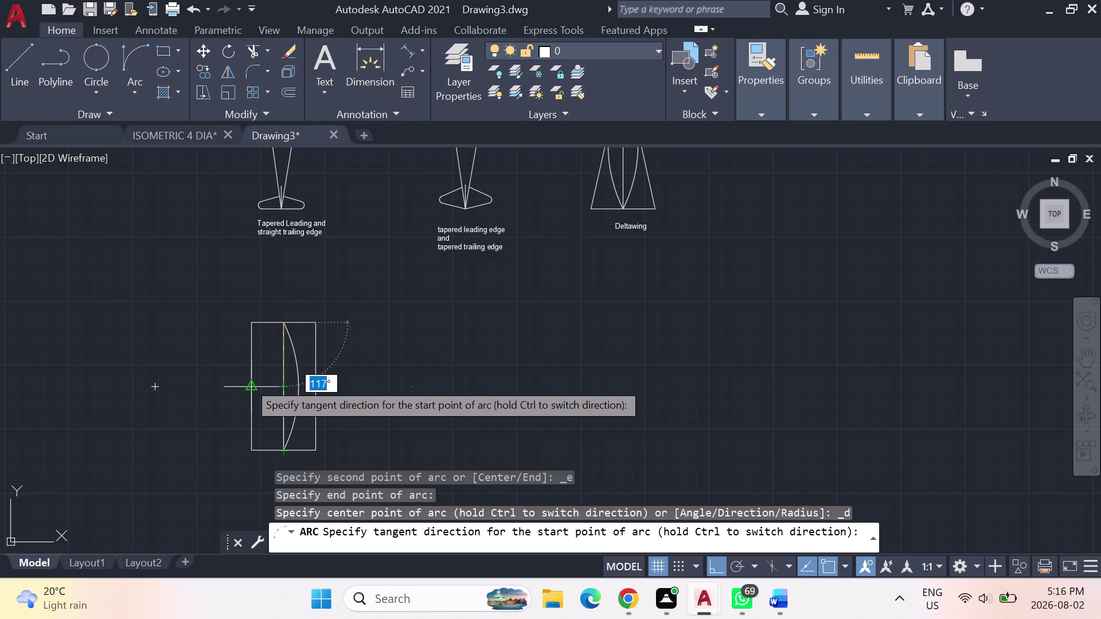
Finish the second arc so two mirrored arcs form the lens-shaped fuselage.
click(248, 382)
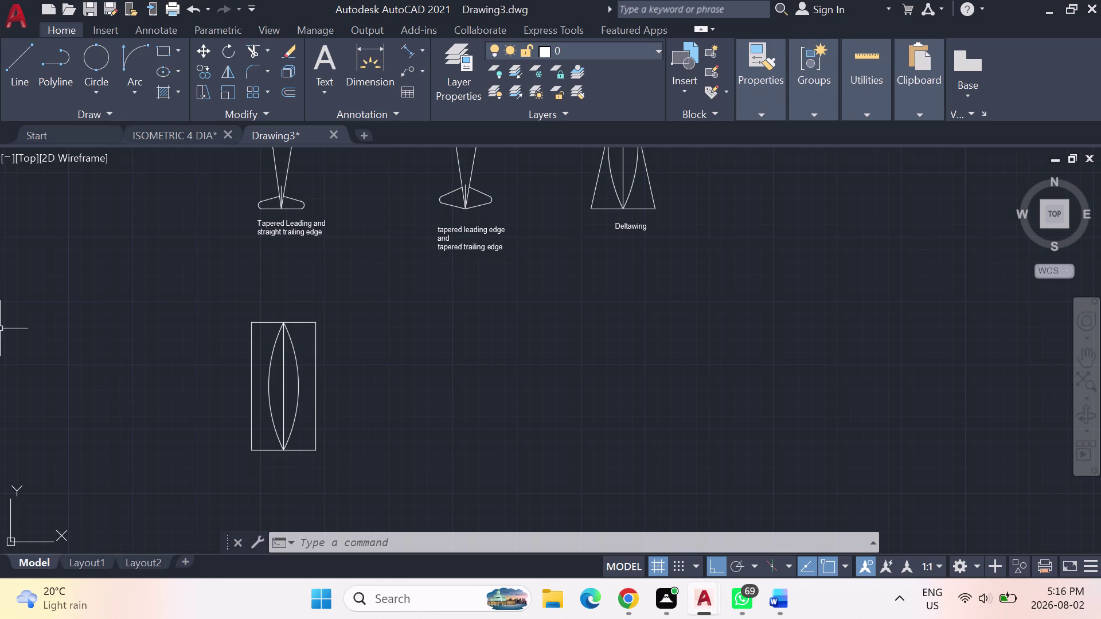
click(30, 73)
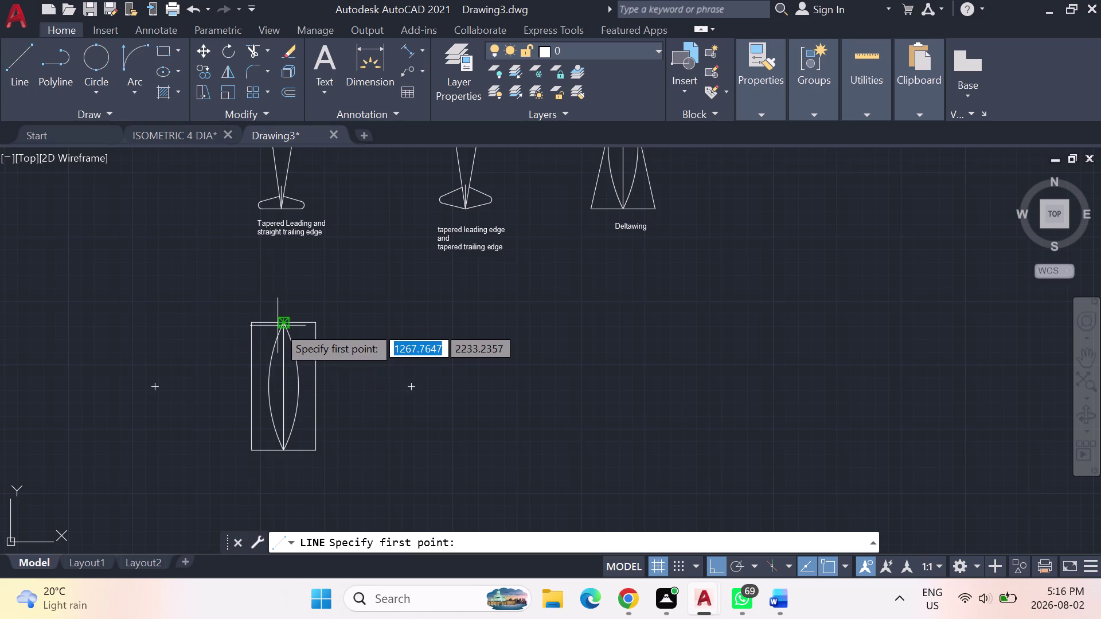
Draw a vertical centreline from the rectangle's top upward beyond its top edge.
click(277, 326)
click(282, 295)
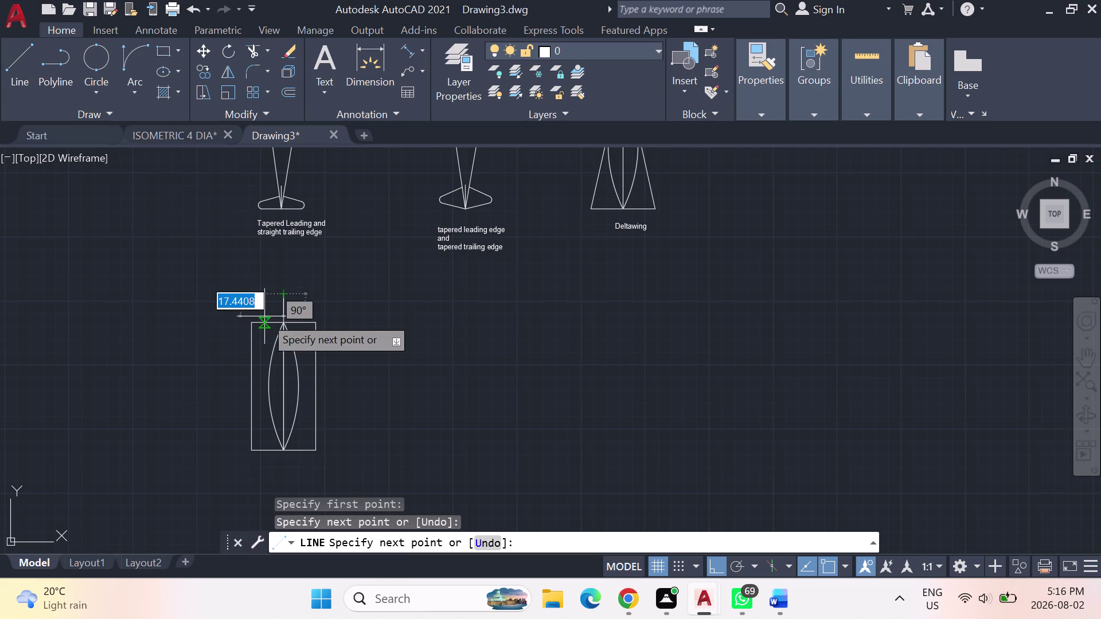
key(Escape)
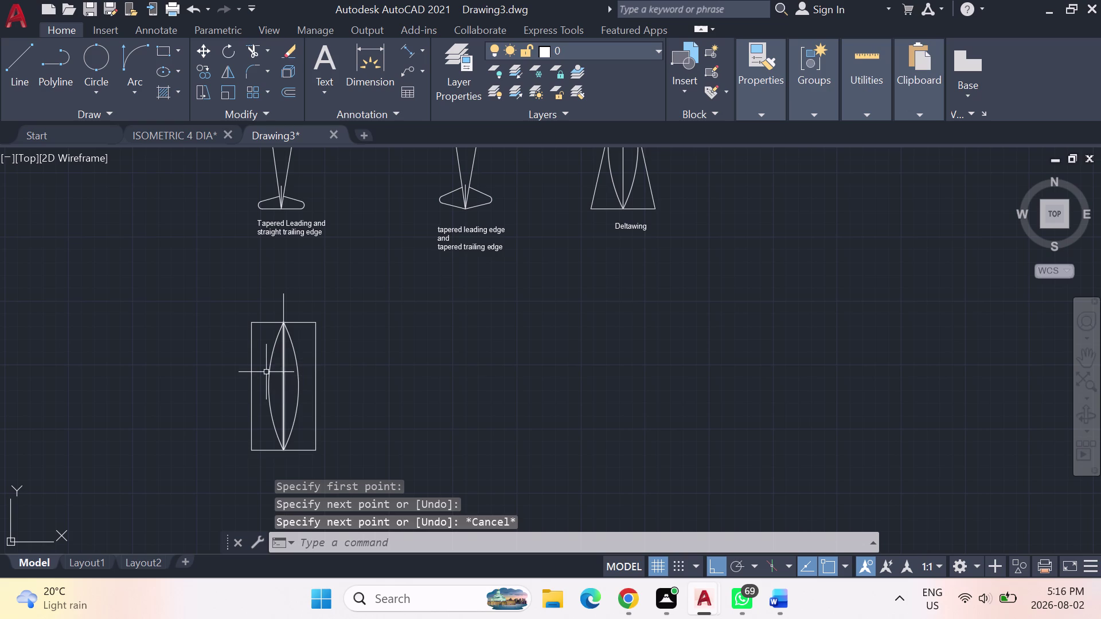
scroll(up, 3)
middle_drag(278, 378, 272, 336)
click(27, 57)
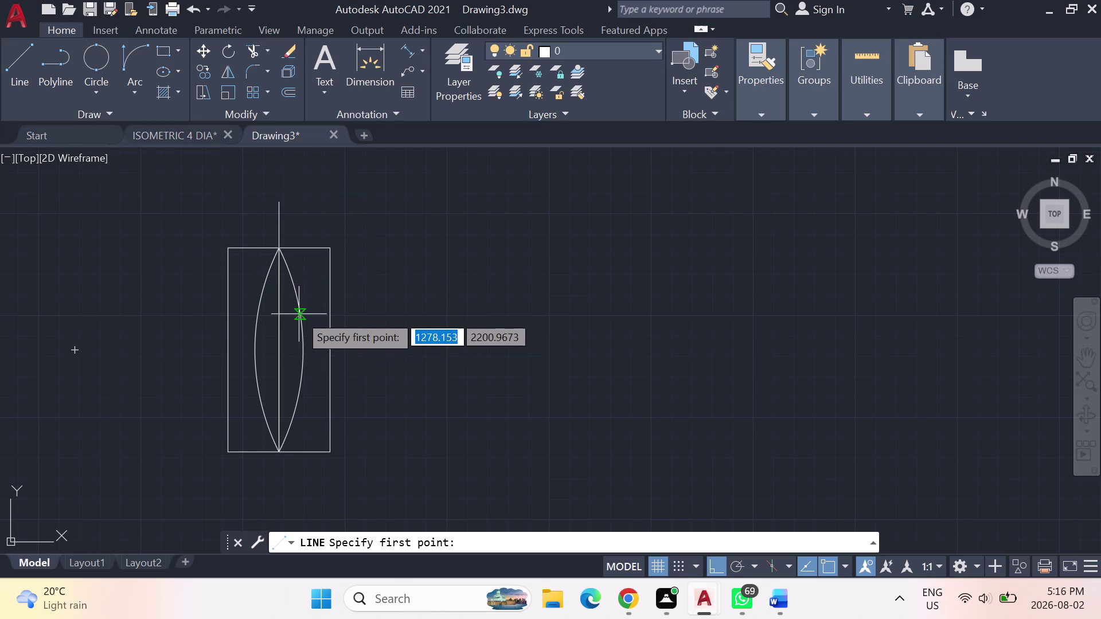
Start the right wing's edge on the fuselage's right arc with Ortho turned off.
scroll(up, 3)
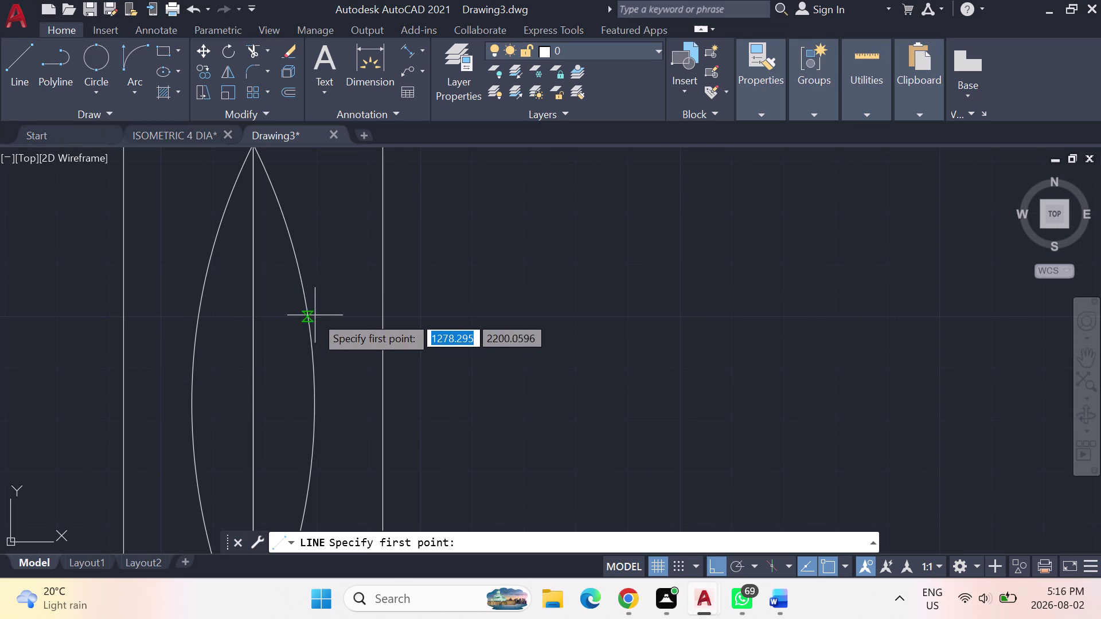
click(302, 319)
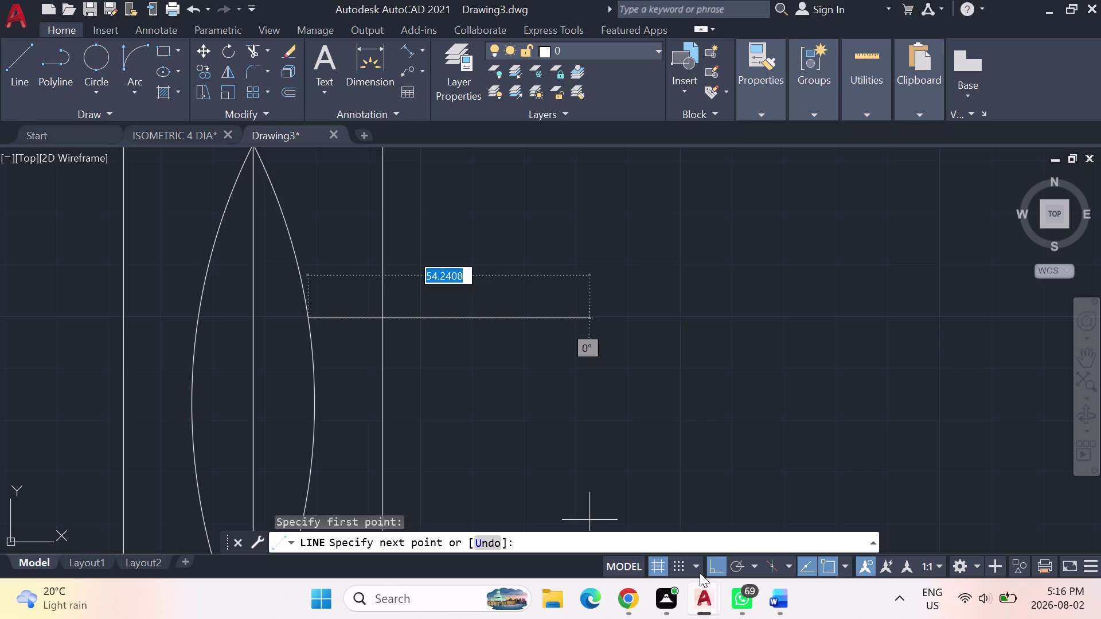
click(717, 565)
scroll(down, 3)
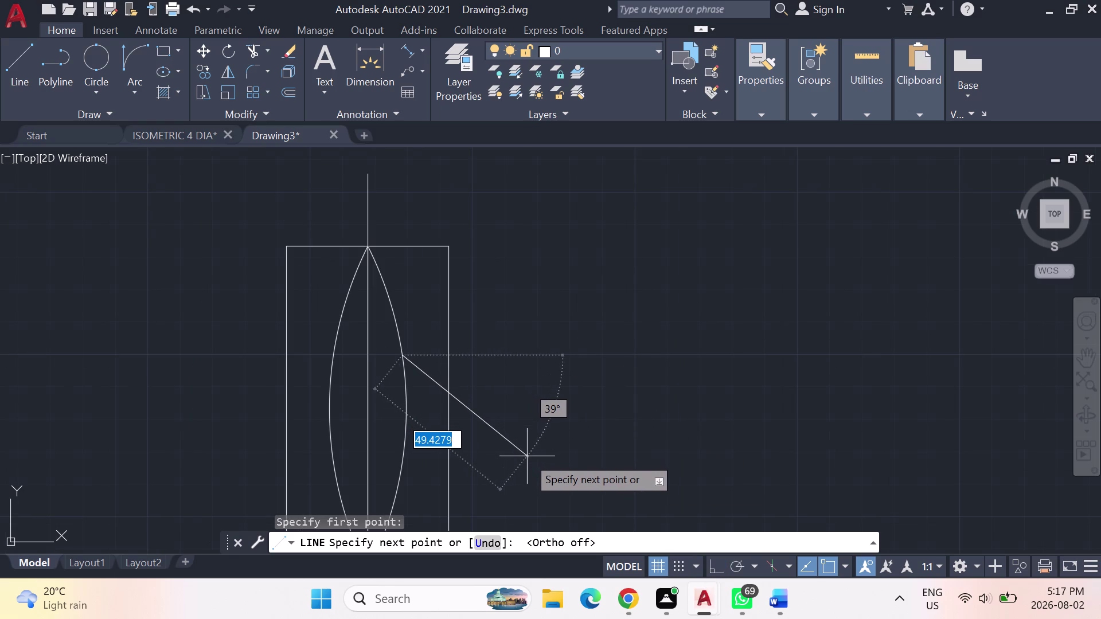
middle_drag(528, 456, 514, 298)
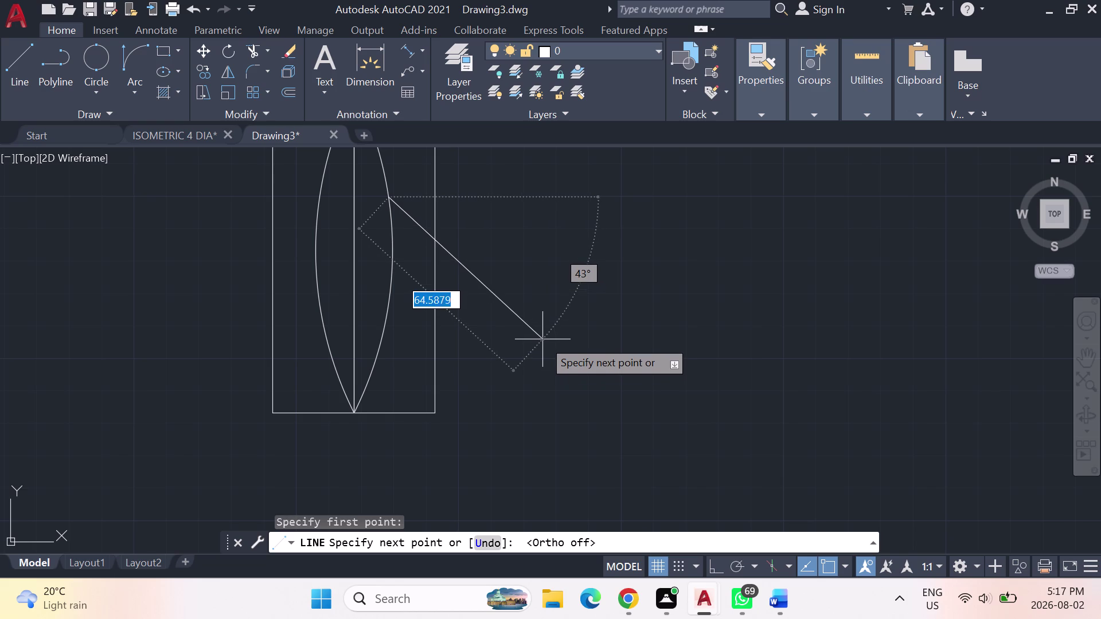
Draw the swept leading edge, vertical tip, and trailing edge back to the fuselage curve.
click(507, 291)
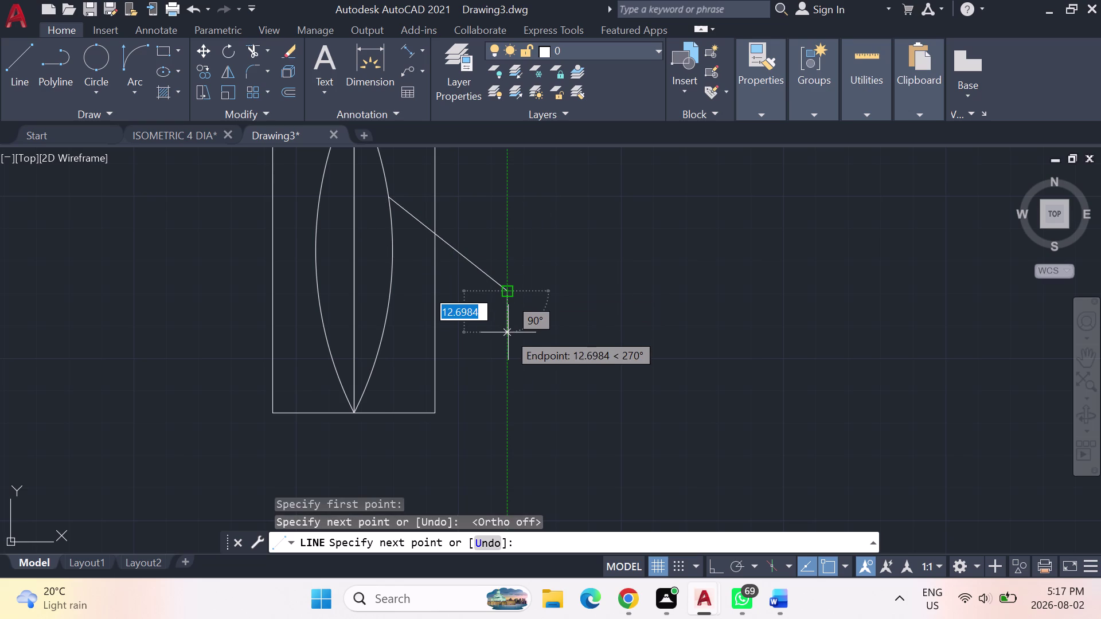
click(508, 335)
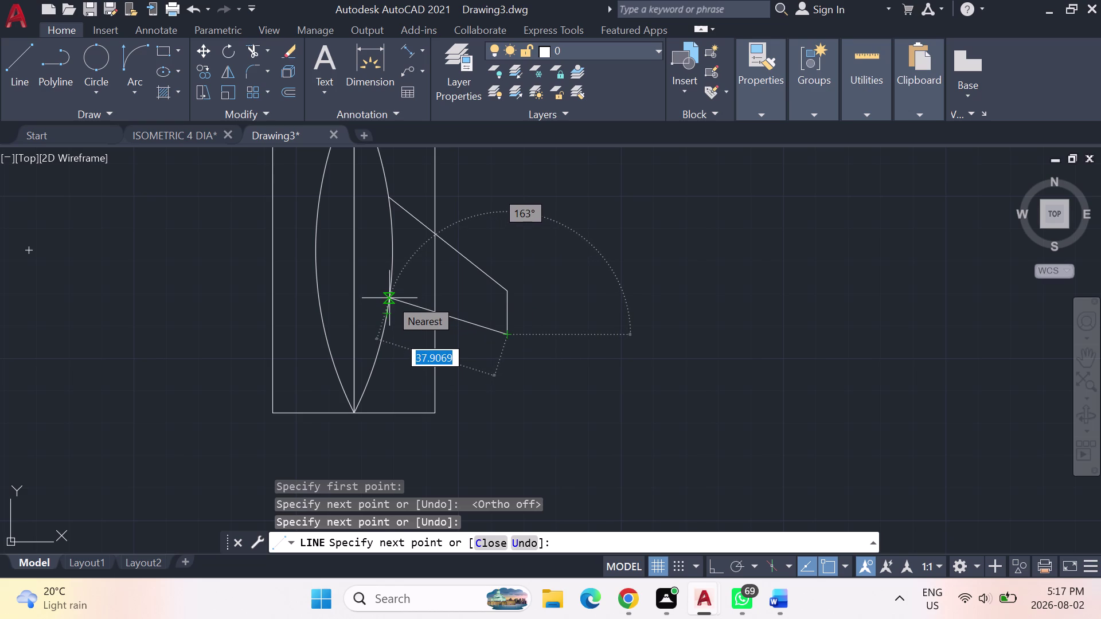
click(389, 298)
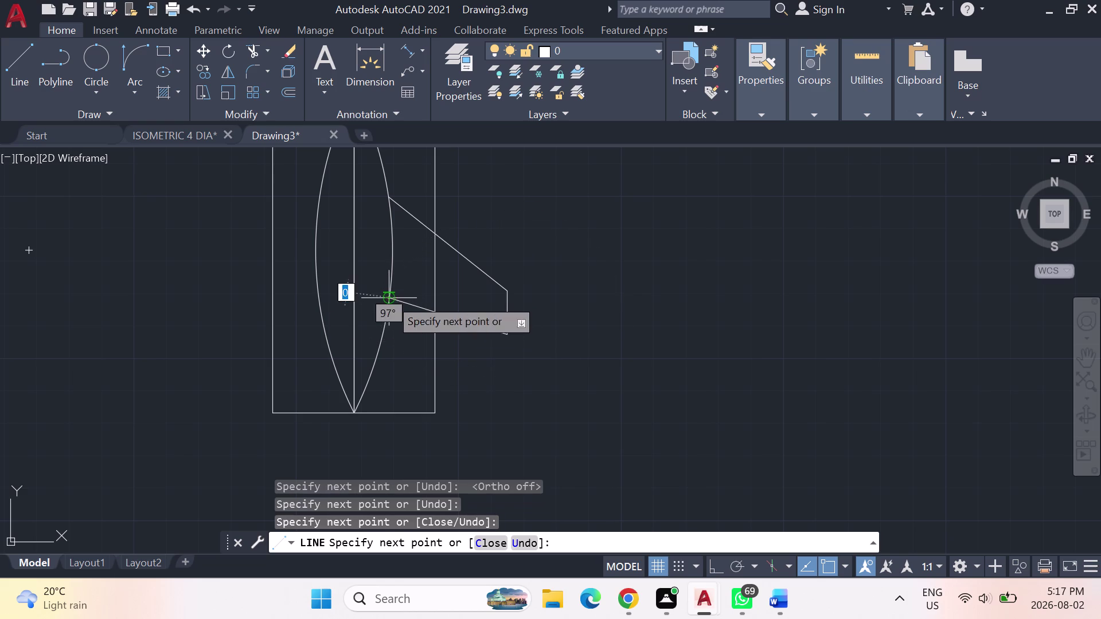
key(Escape)
key(Escape)
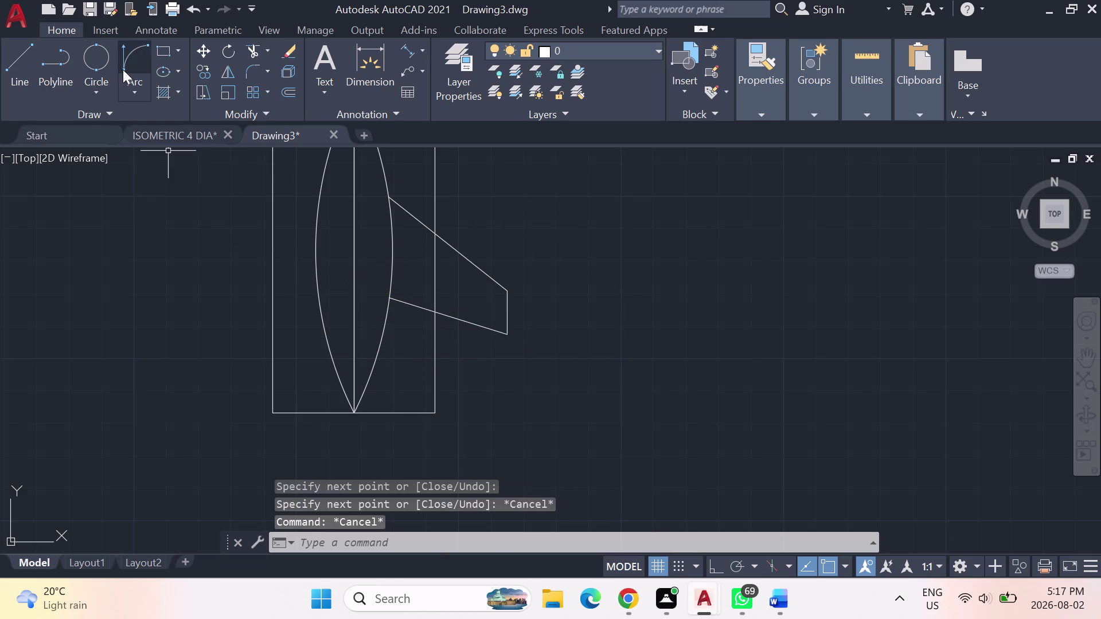
click(22, 69)
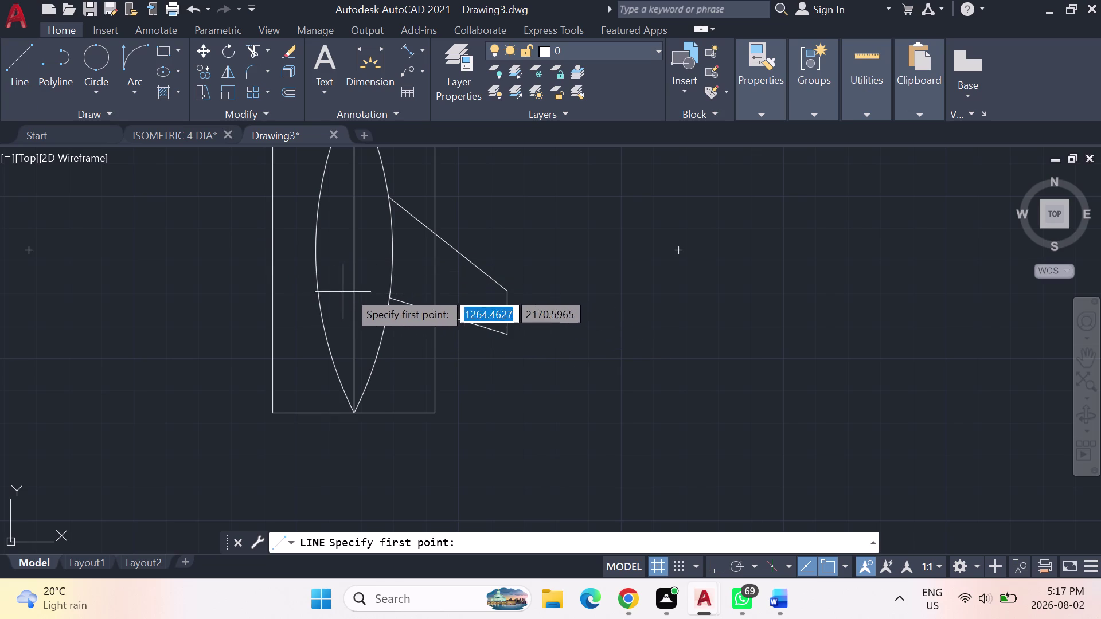
Outline the left wing from the left arc to a tip level with the right wing.
click(323, 296)
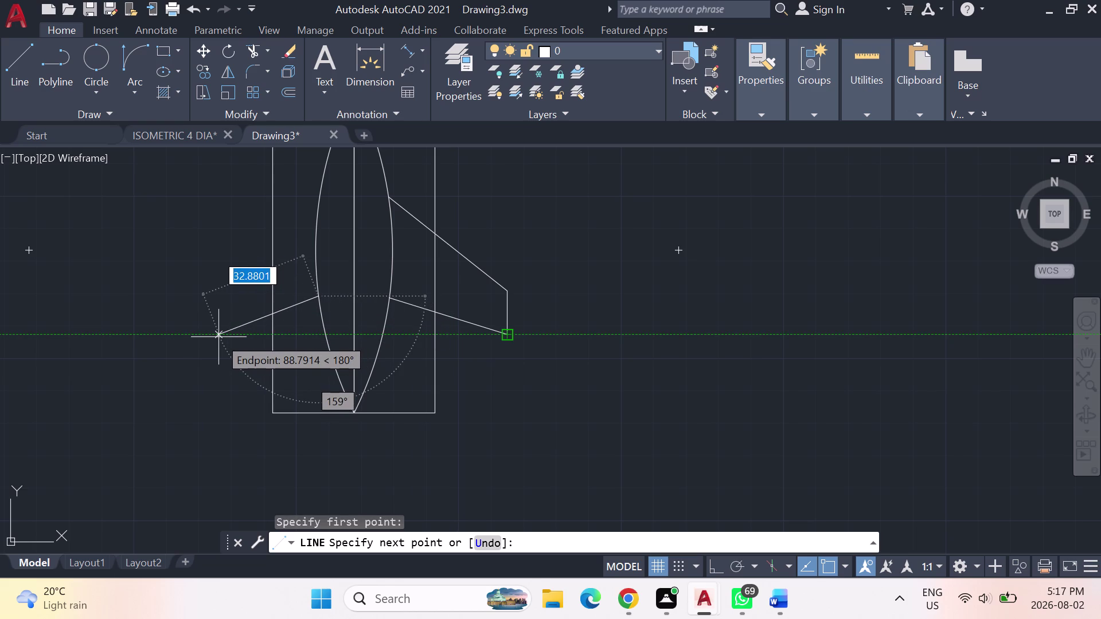
click(219, 337)
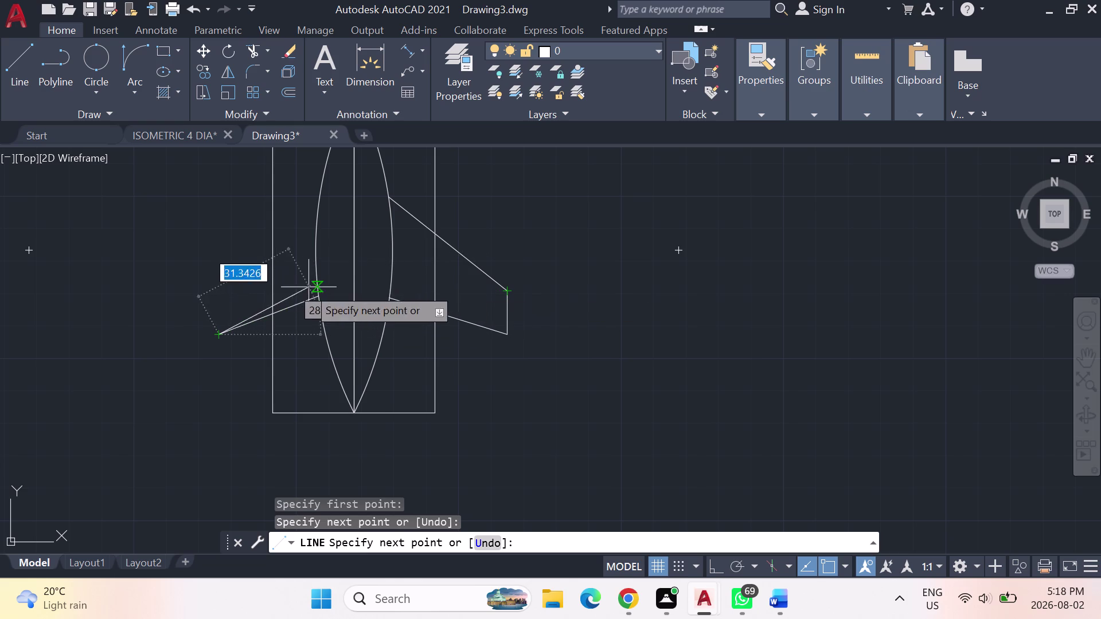
click(215, 293)
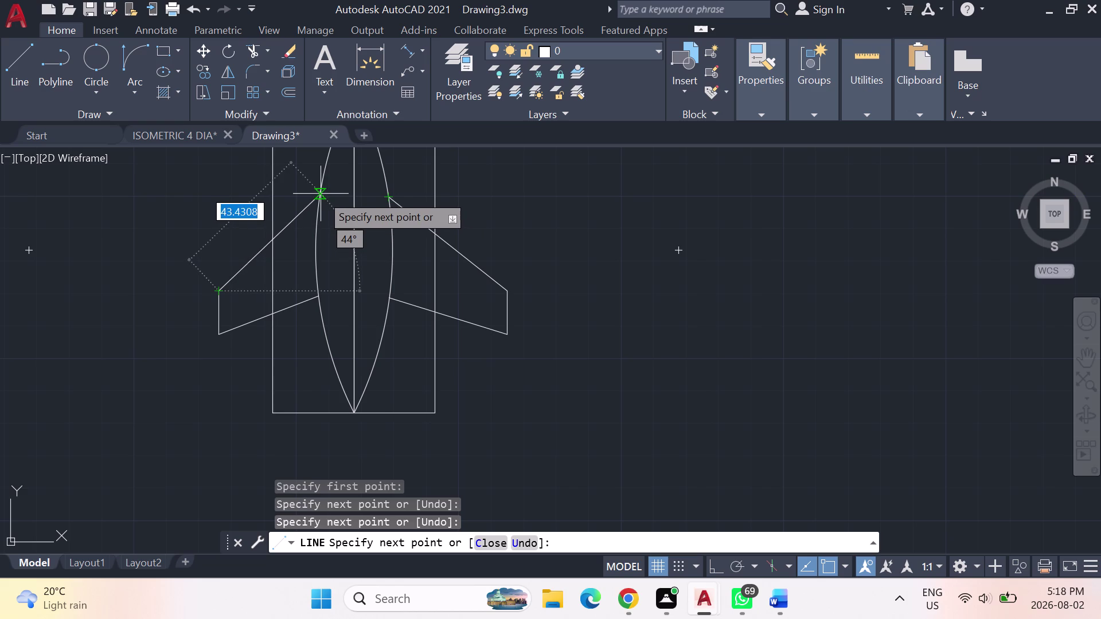
click(320, 199)
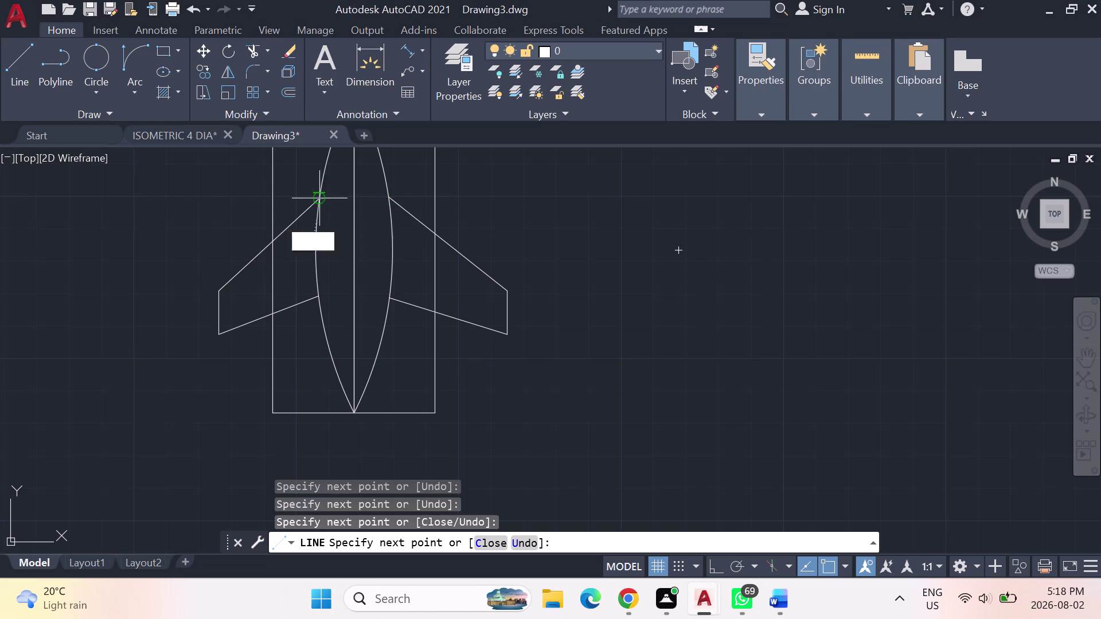
key(Escape)
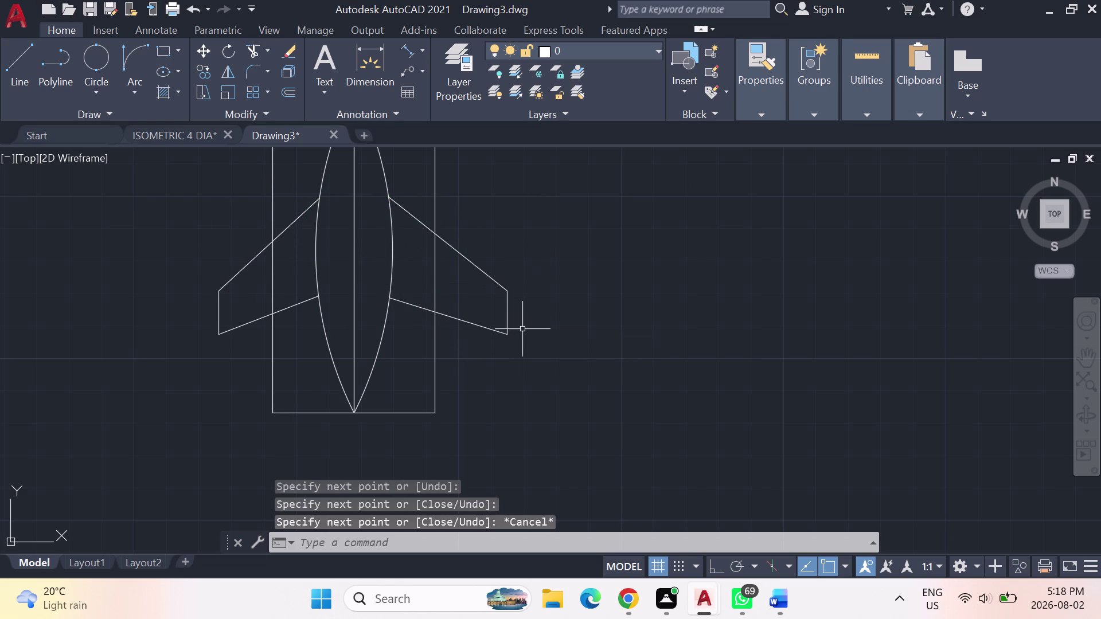